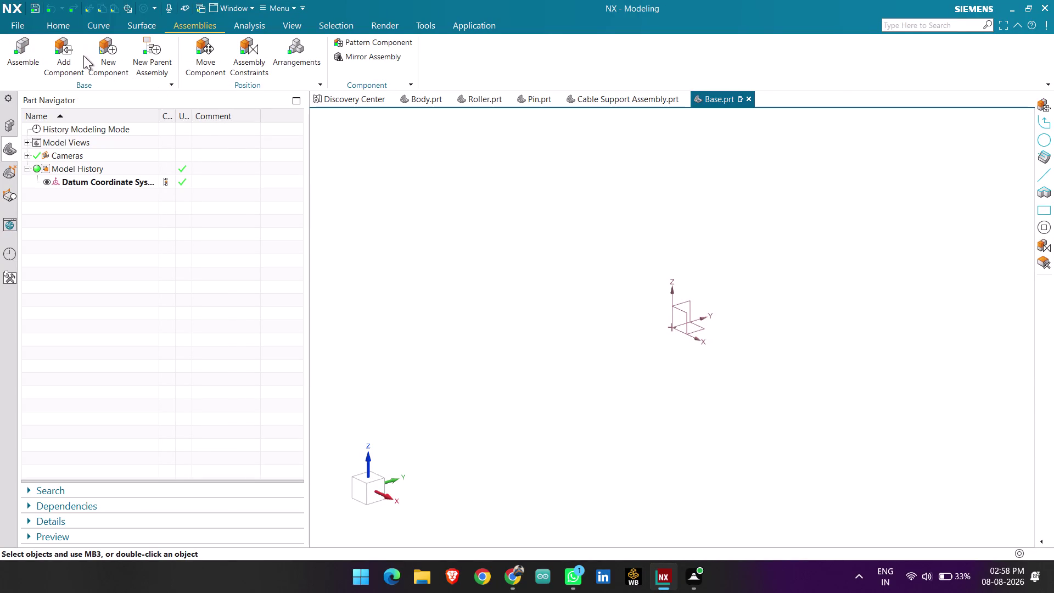
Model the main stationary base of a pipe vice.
Create a new sketch on the Front (XZ) datum plane of Base.prt.
click(63, 22)
click(38, 48)
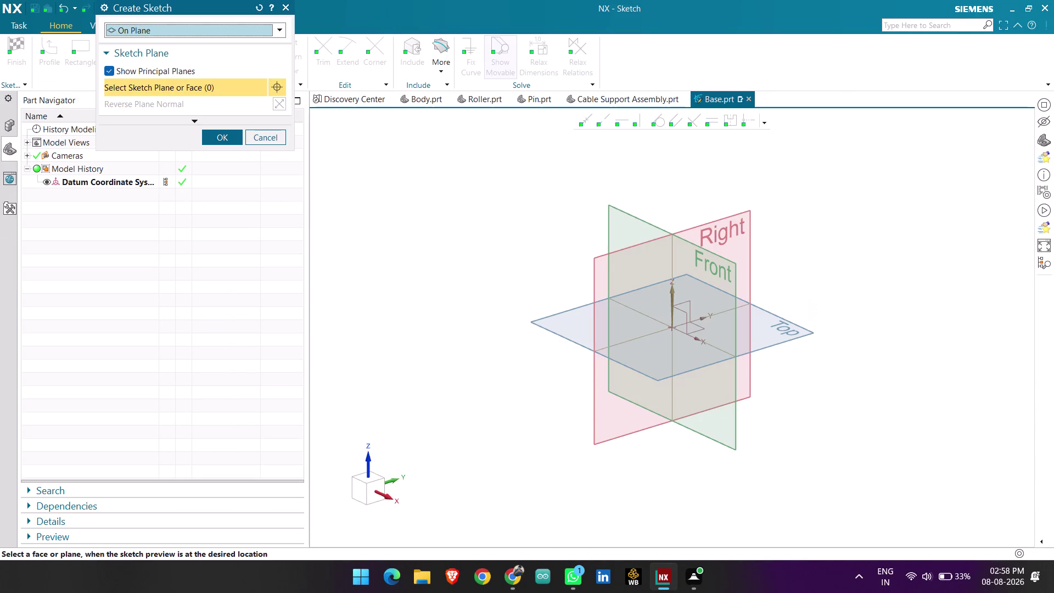
click(643, 217)
middle_click(643, 222)
scroll(up, 3)
scroll(up, 3)
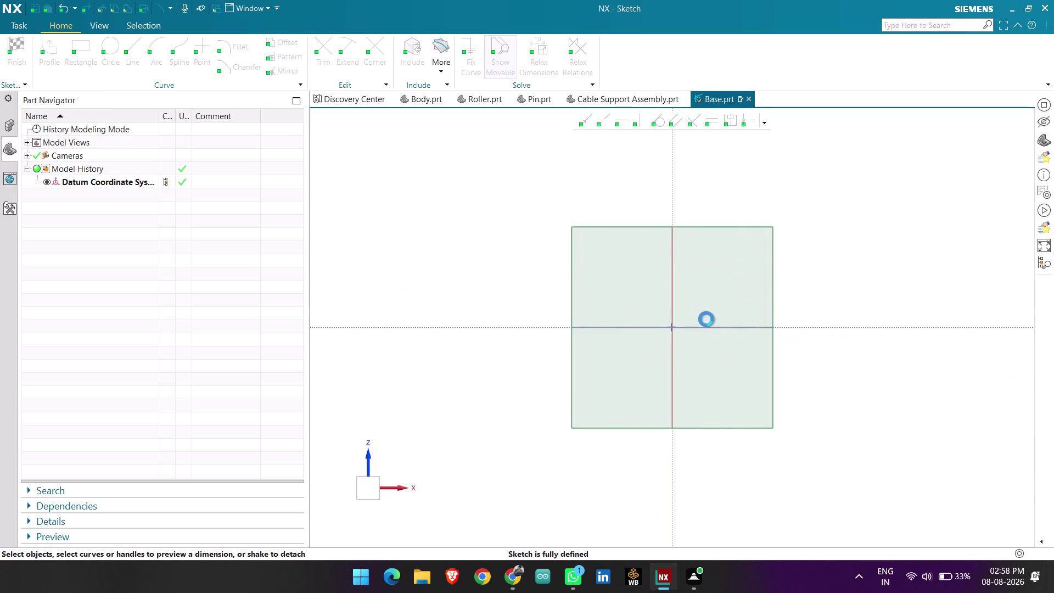
scroll(up, 3)
scroll(up, 3)
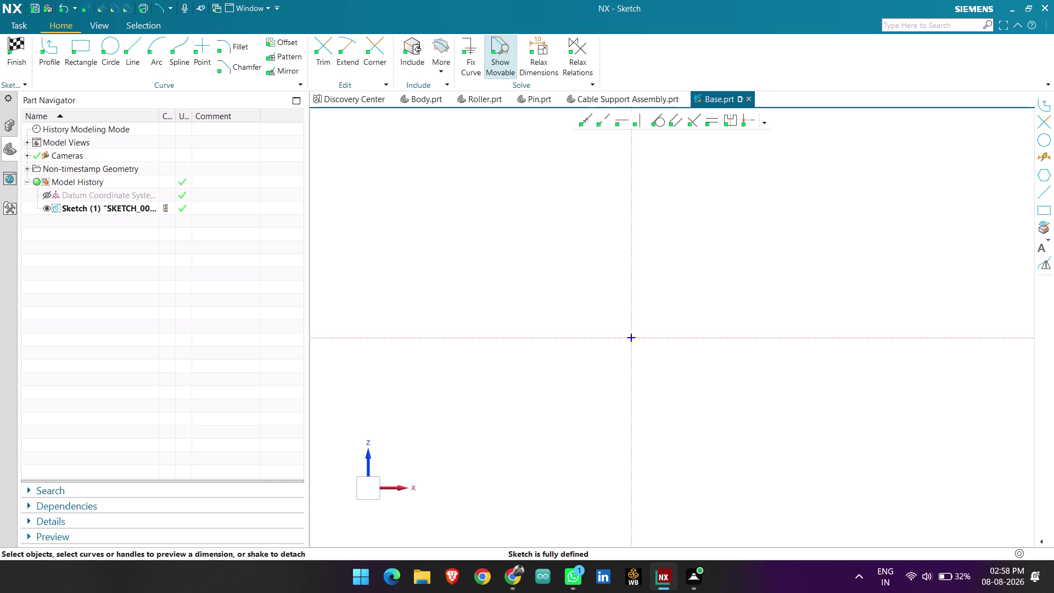
click(134, 43)
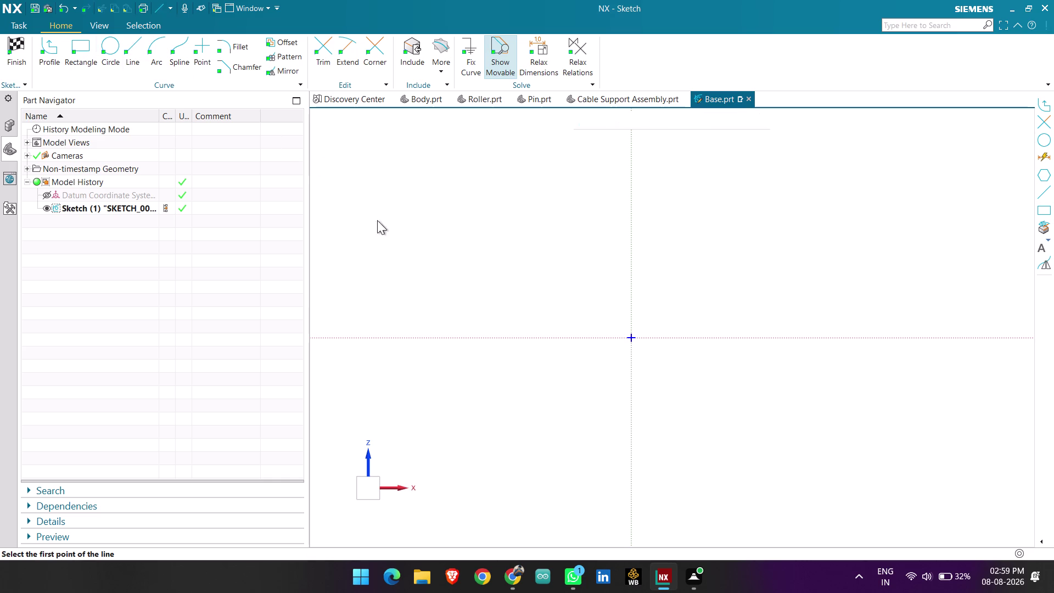
Draw a 30 mm vertical line rising from the sketch origin.
click(633, 337)
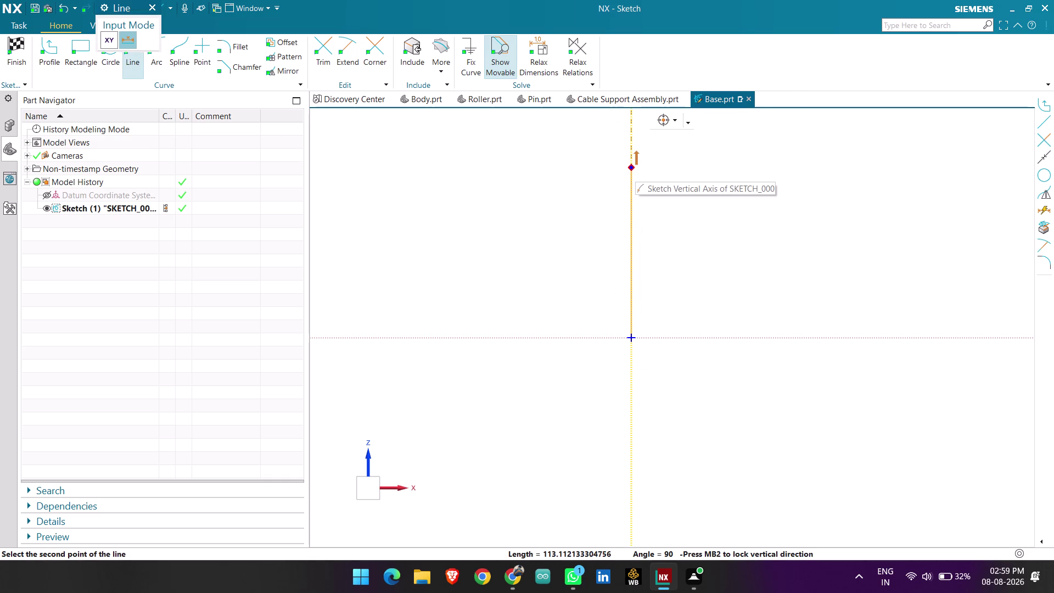
text(30)
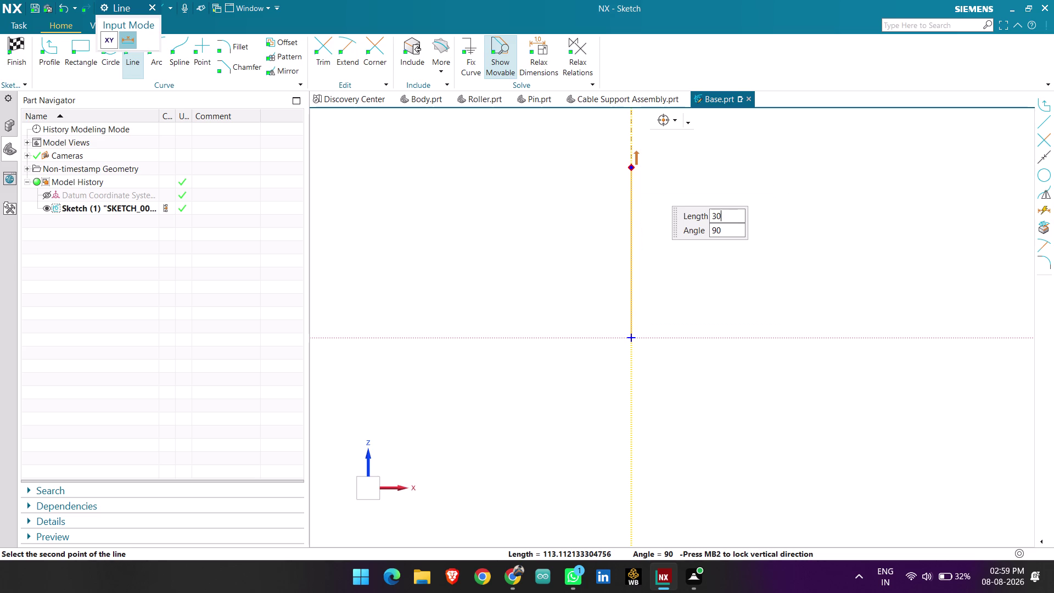
key(Return)
key(Return)
scroll(up, 3)
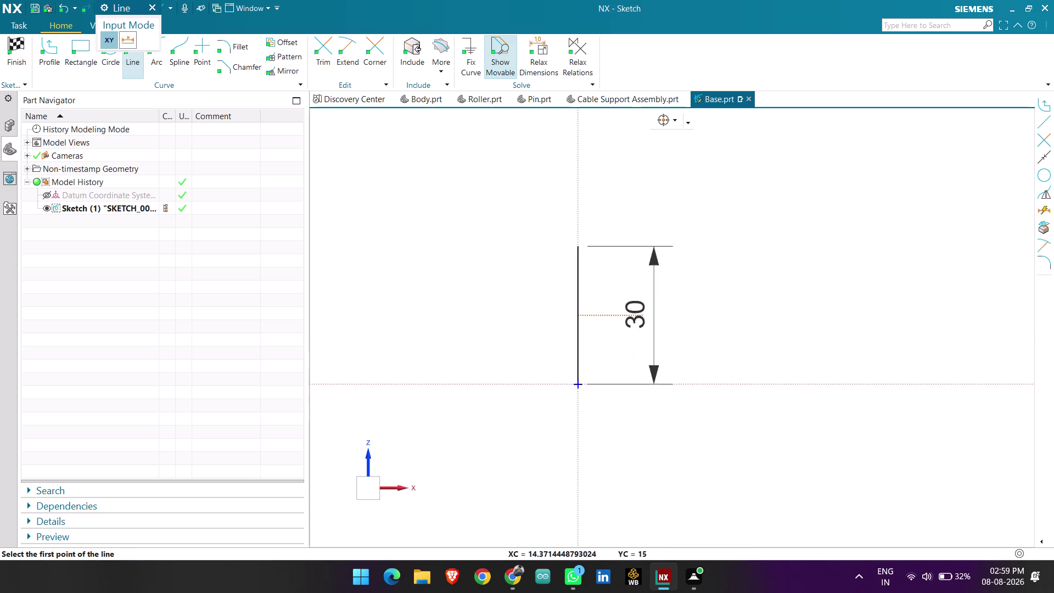
scroll(up, 3)
key(Escape)
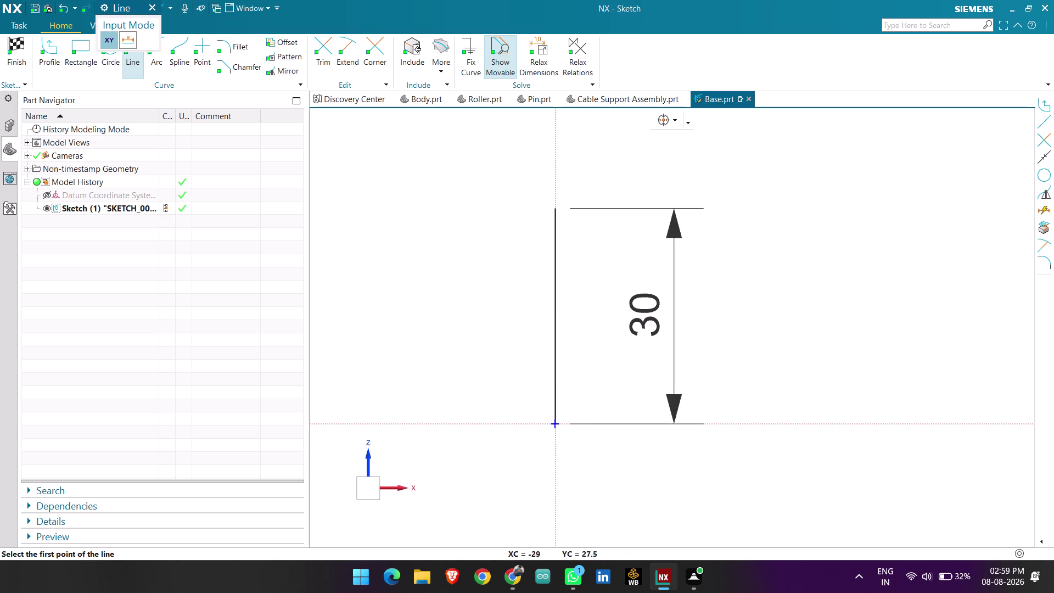
click(53, 56)
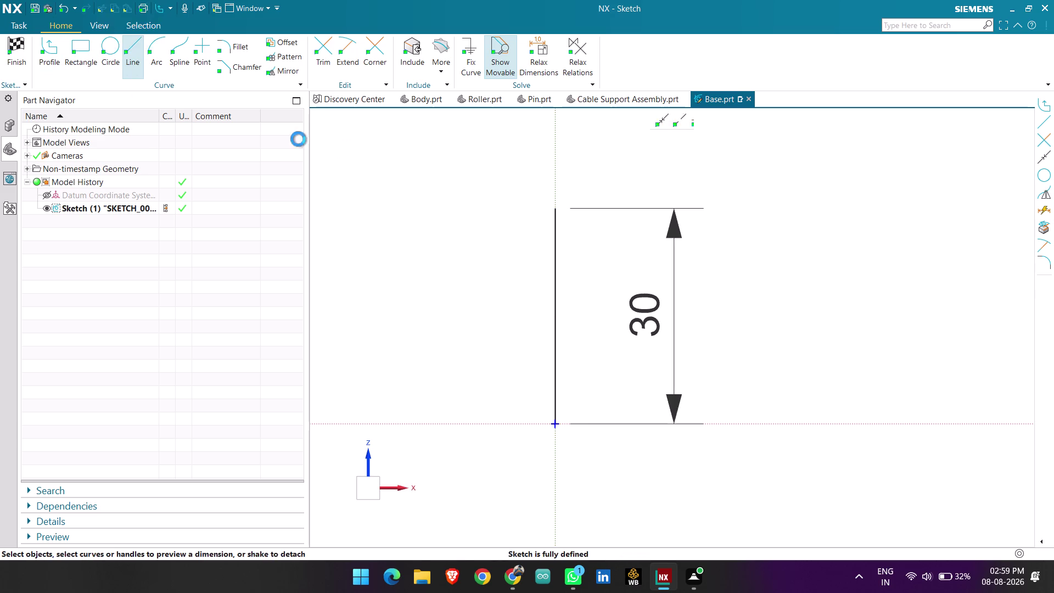
click(558, 210)
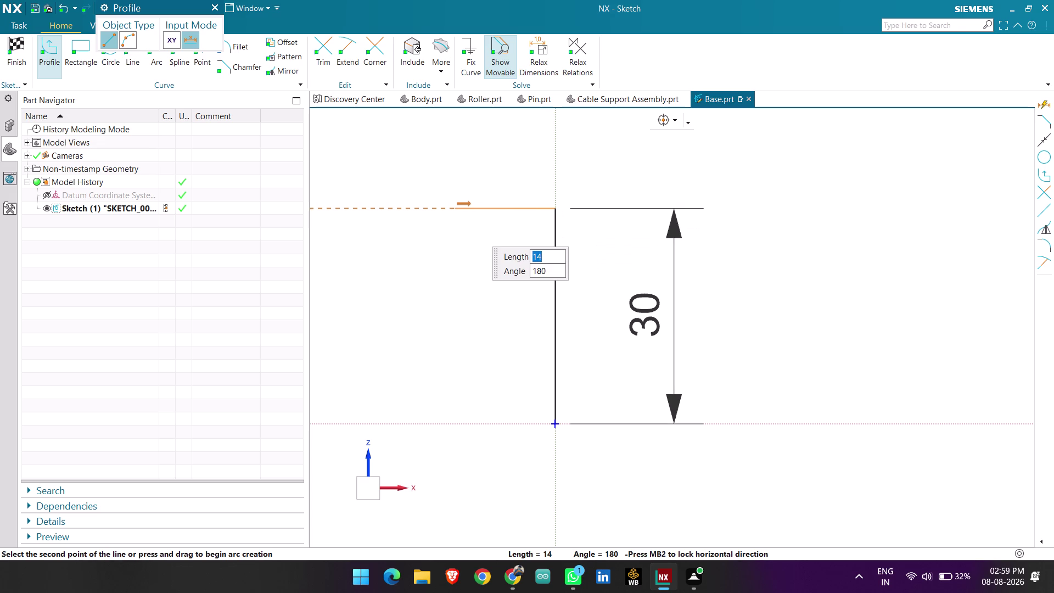
text(10)
key(Return)
key(Return)
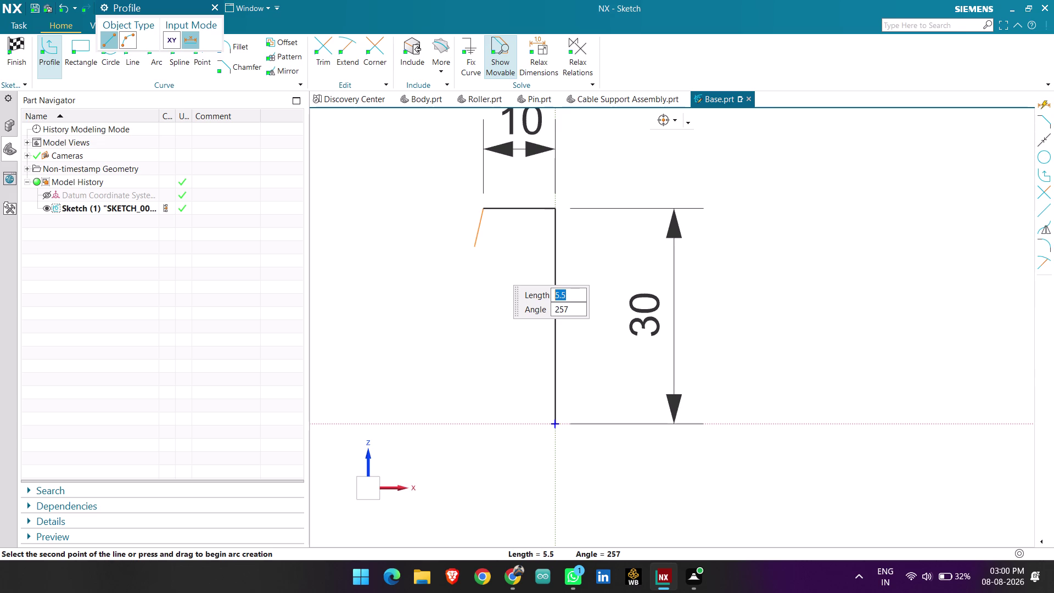
key(Escape)
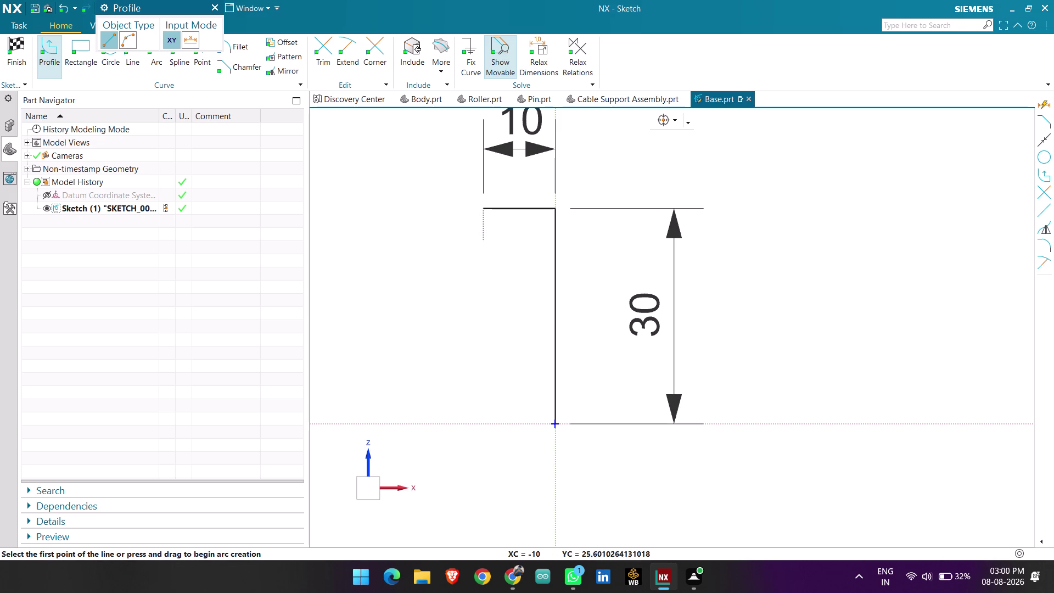
key(ctrl+z)
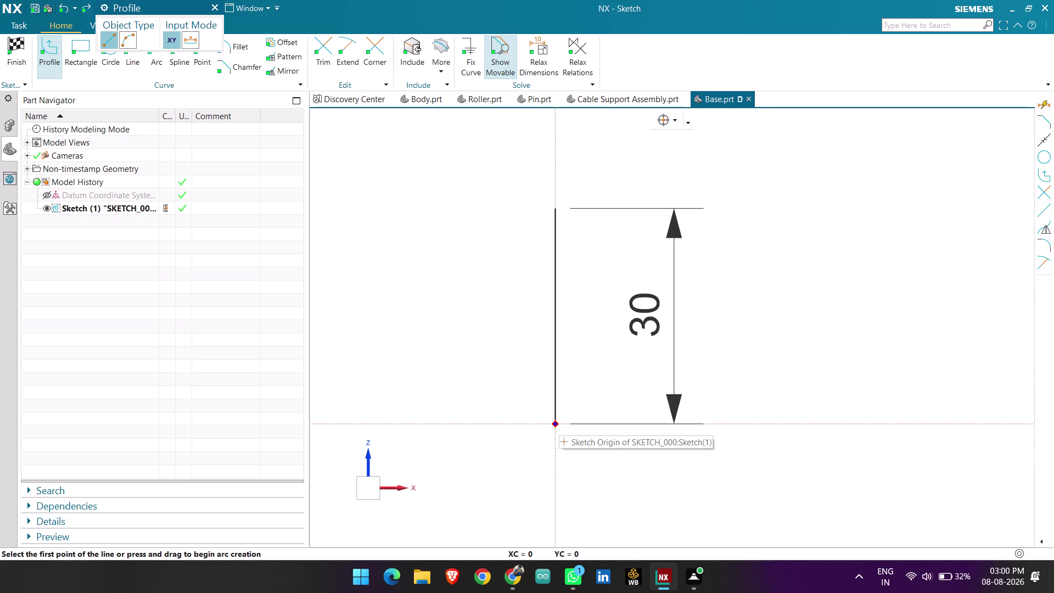
click(559, 421)
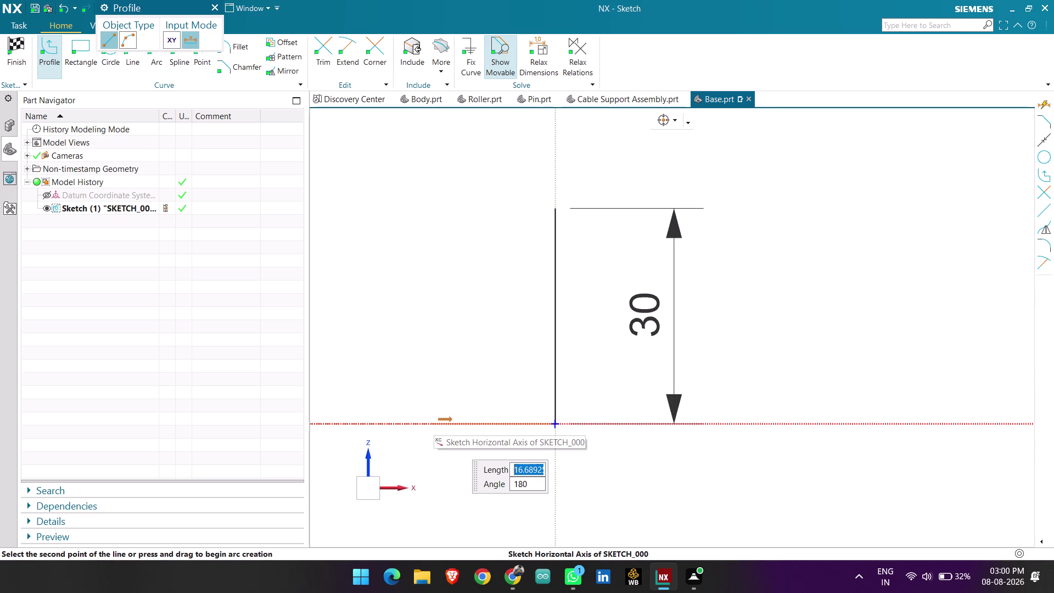
Draw the 30 mm horizontal base leftward from the origin at 180°.
text(30)
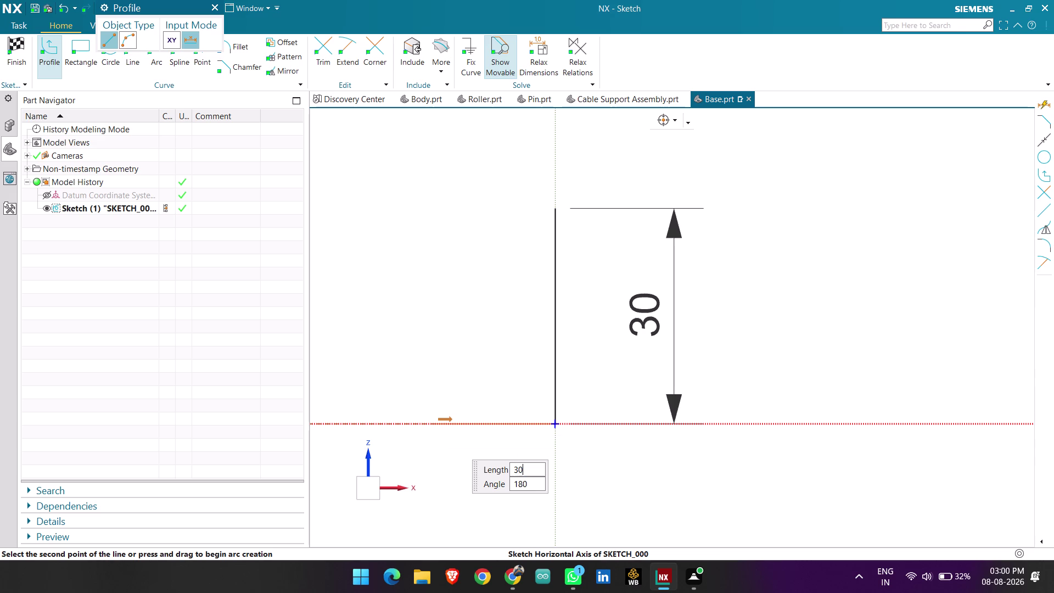
key(Return)
key(Return)
scroll(up, 3)
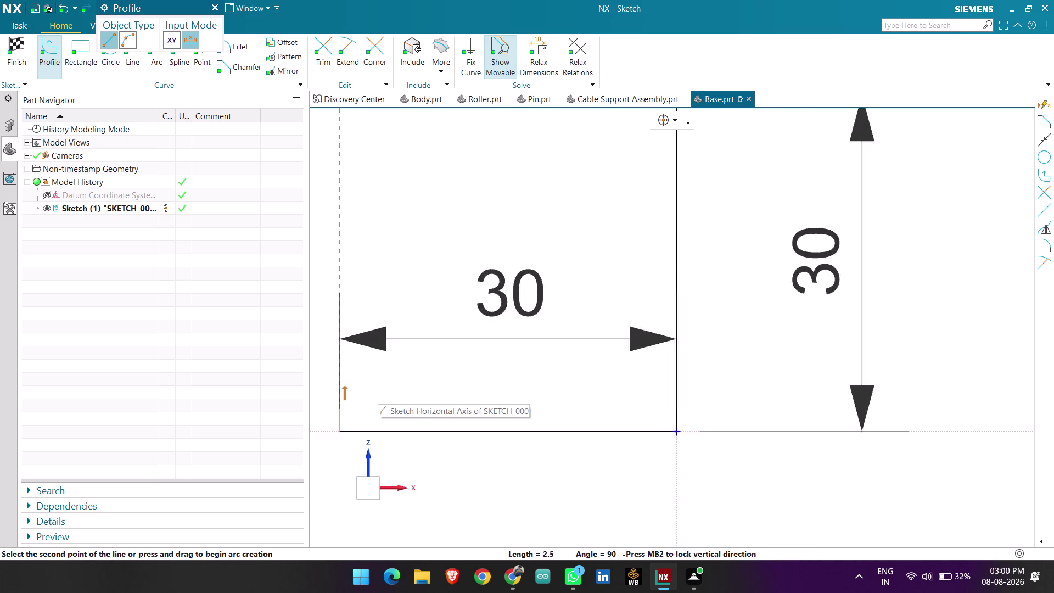
scroll(down, 3)
middle_drag(332, 396, 567, 361)
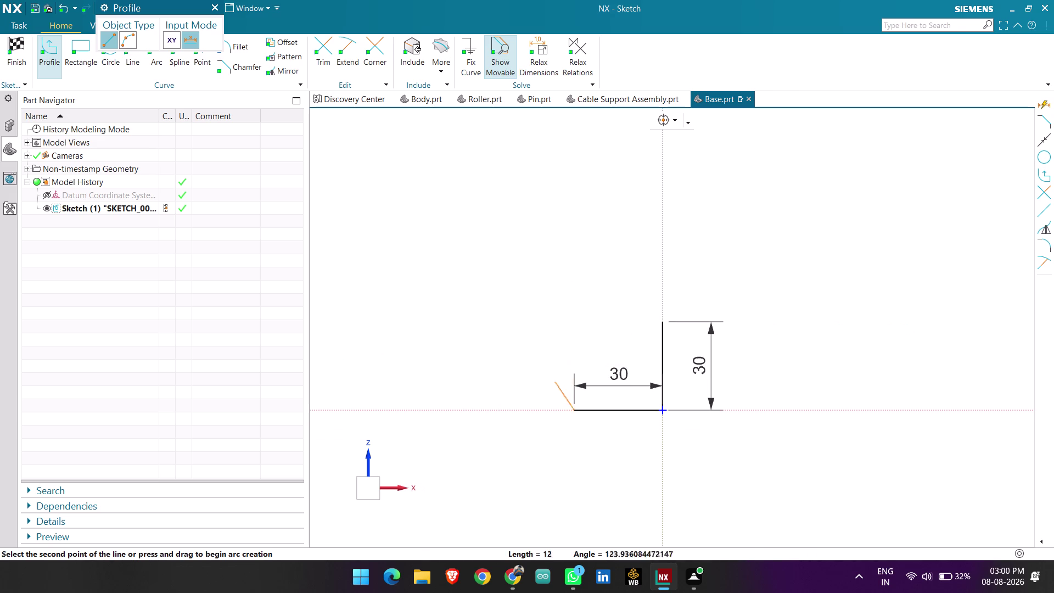
scroll(up, 3)
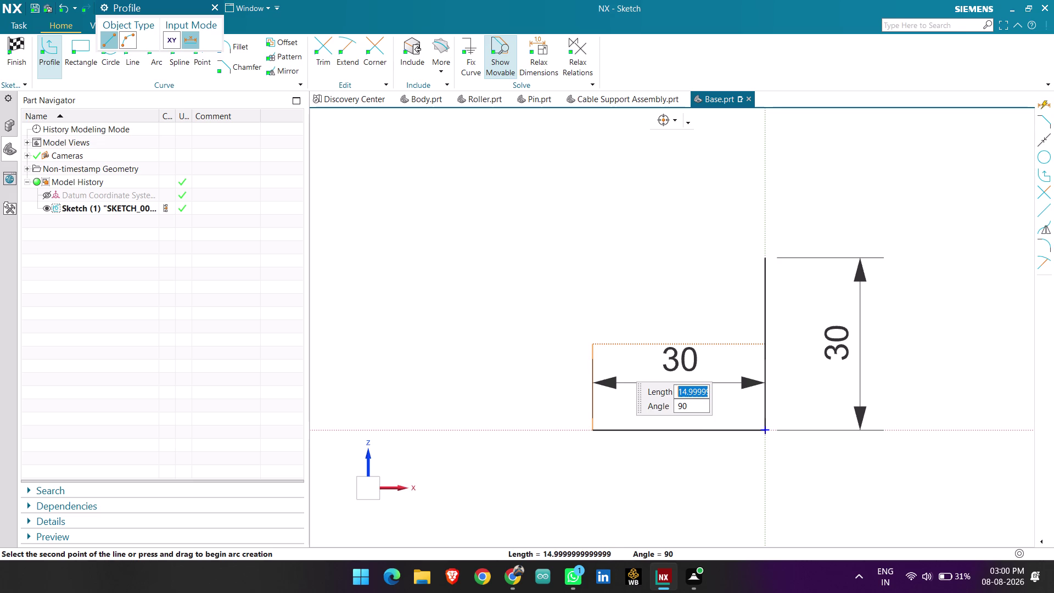
Add a 6 mm vertical rise and a 6 mm leftward step at the base's left end.
key(6)
key(Return)
key(Return)
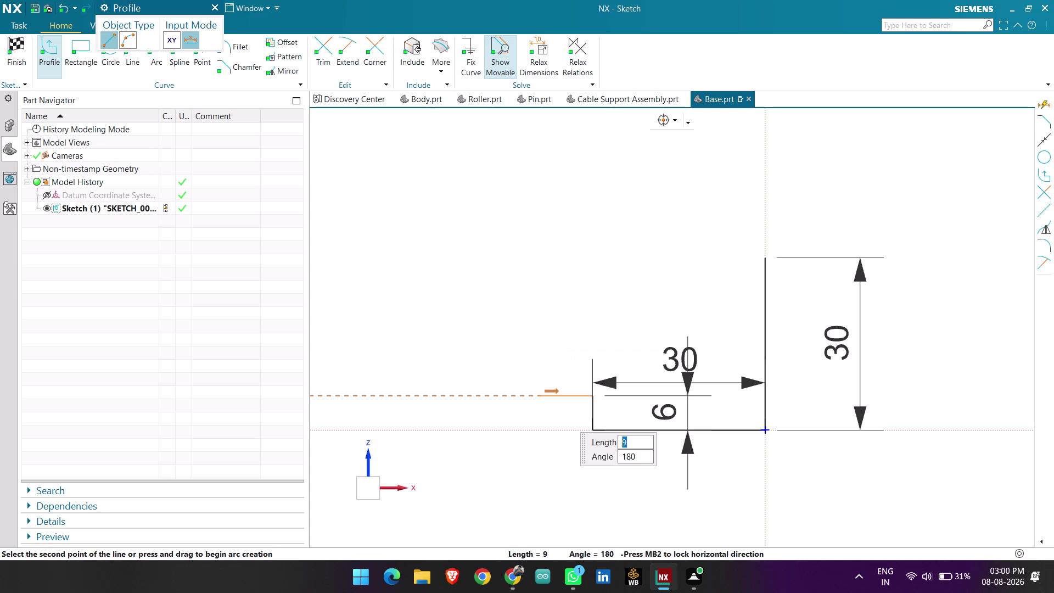
key(6)
key(Return)
key(Return)
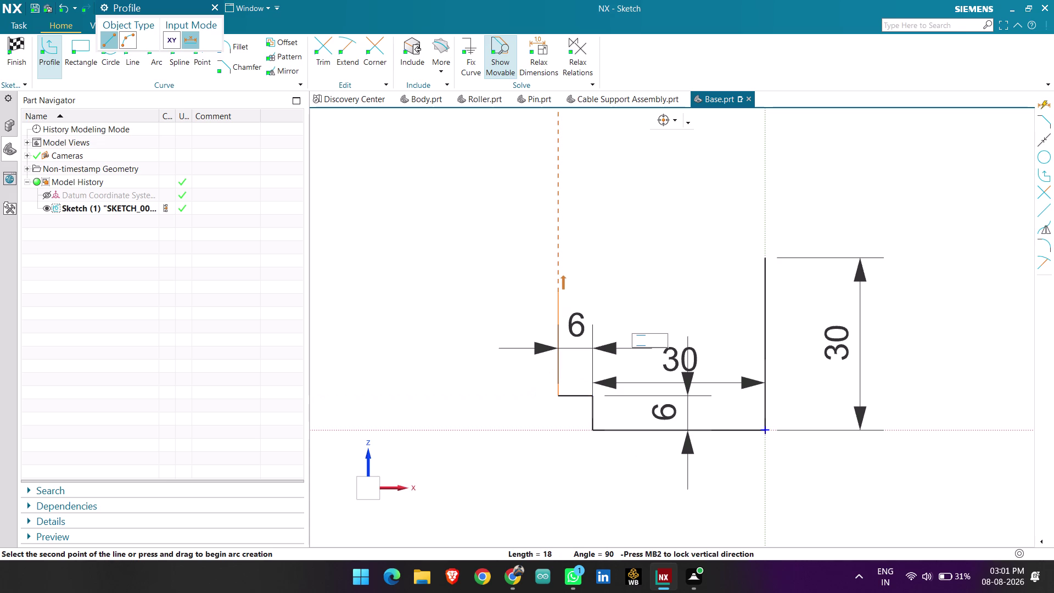